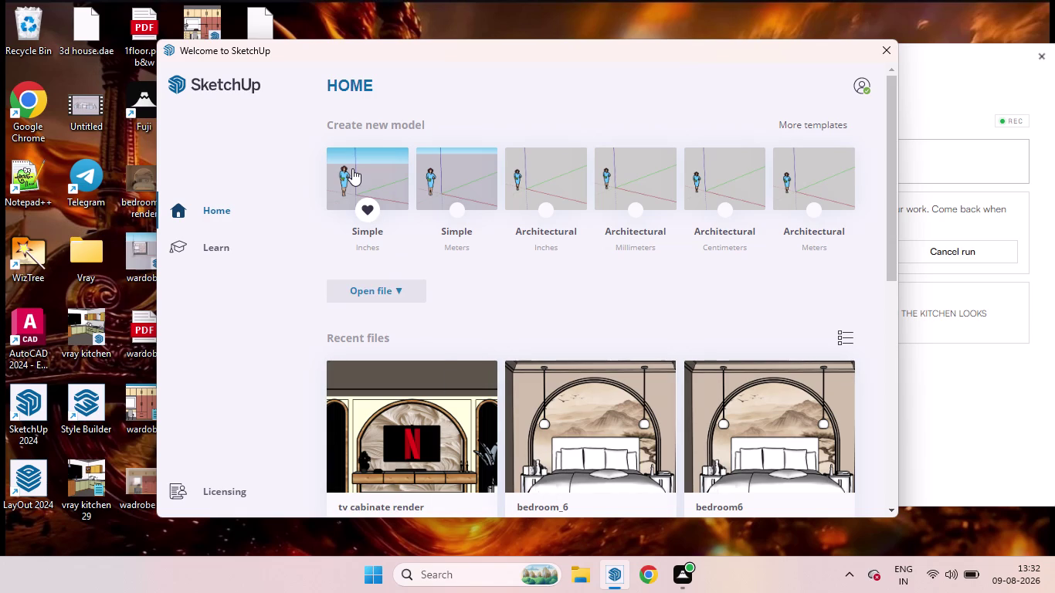
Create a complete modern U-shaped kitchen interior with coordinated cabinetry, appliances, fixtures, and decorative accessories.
Choose the Simple Inches template on the Welcome screen and wait for the model window.
click(353, 168)
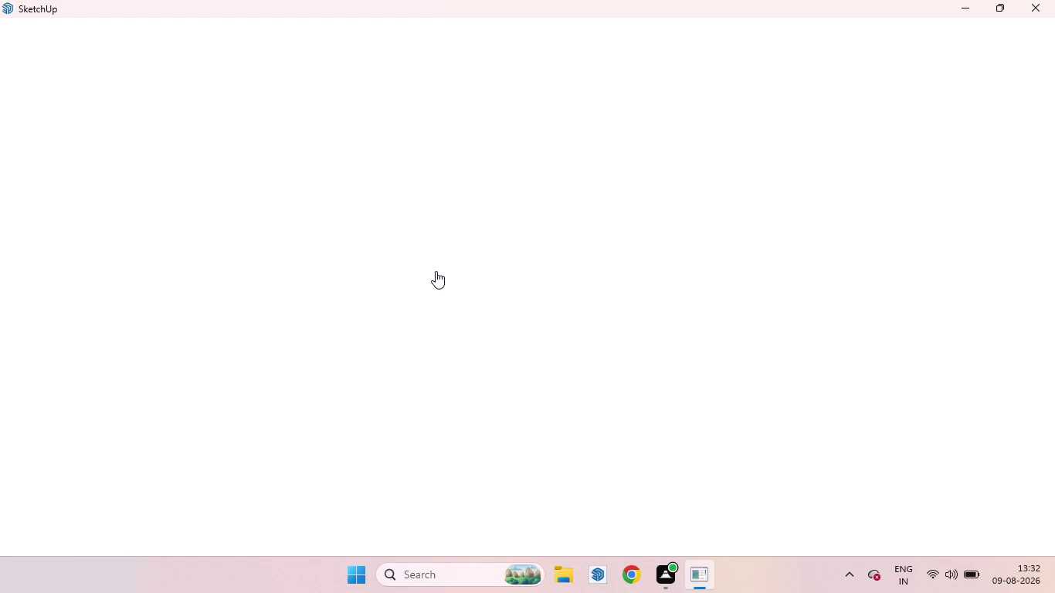
scroll(down, 3)
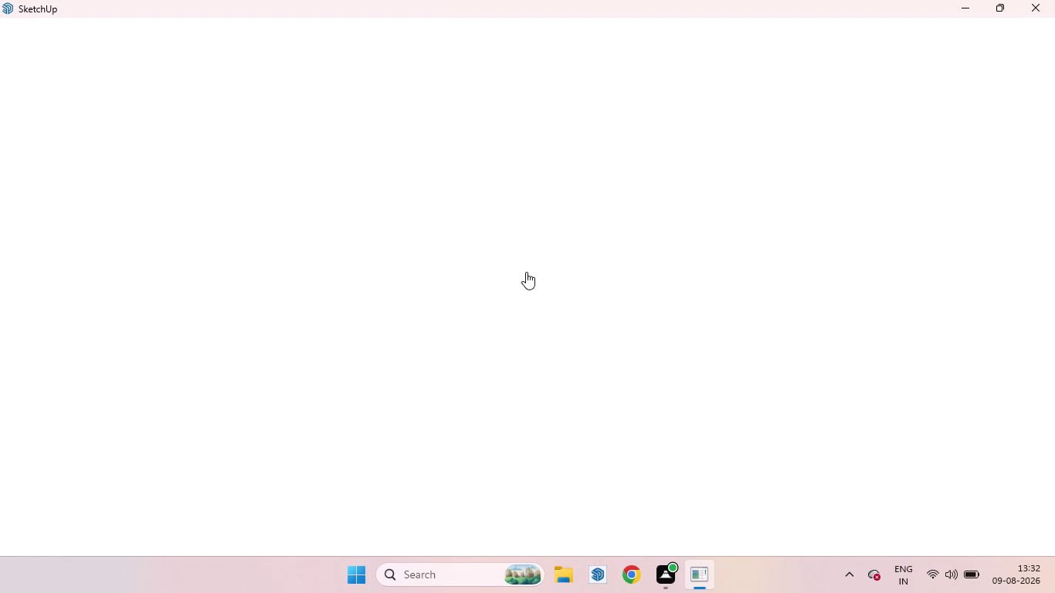